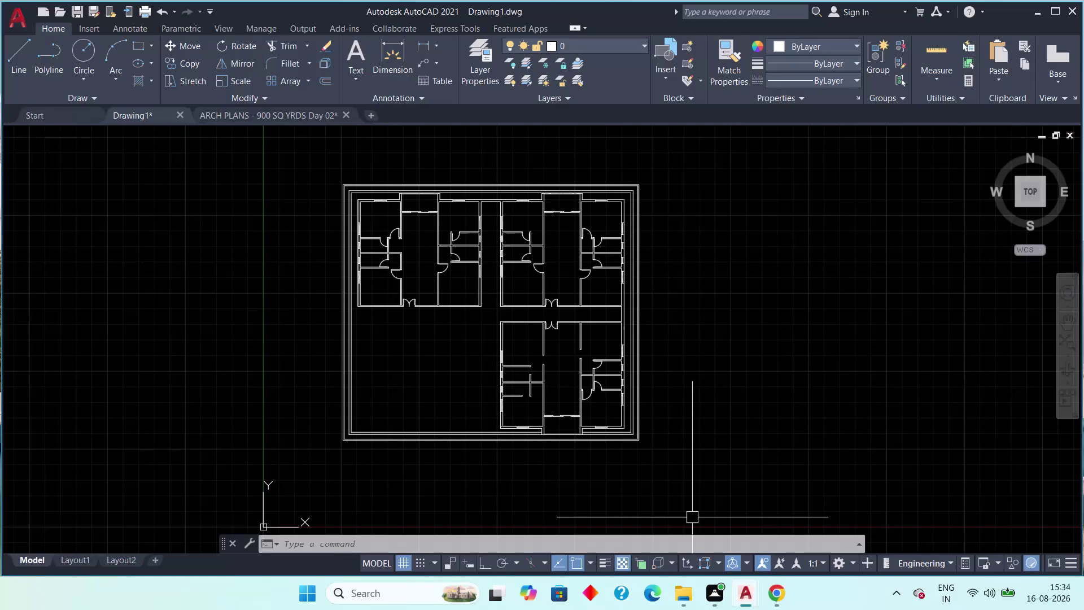
Zoom in on the lower room unit and the bottom boundary wall.
scroll(up, 3)
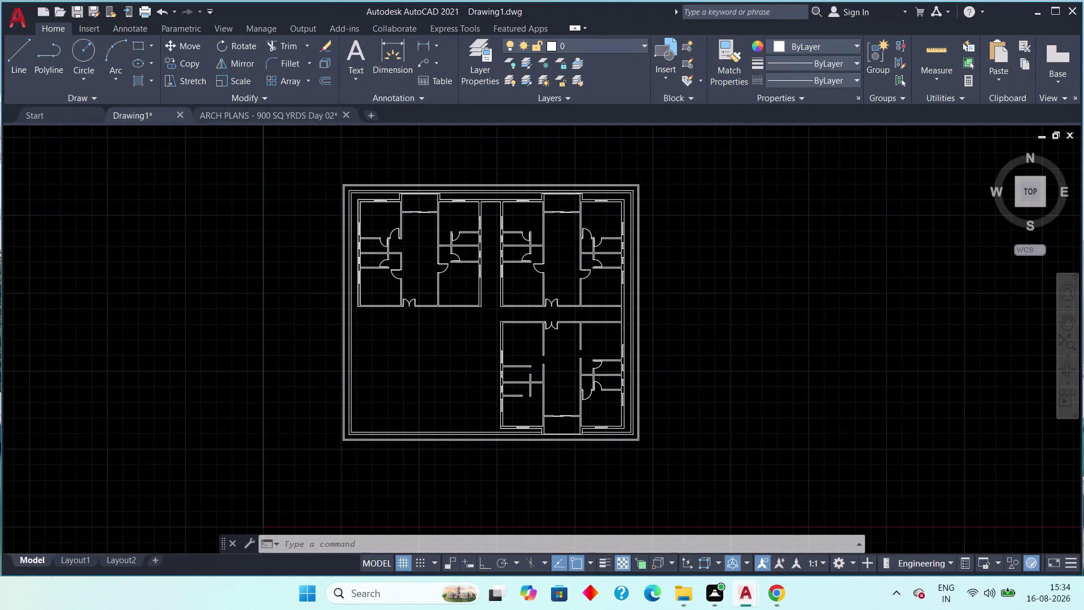
scroll(down, 3)
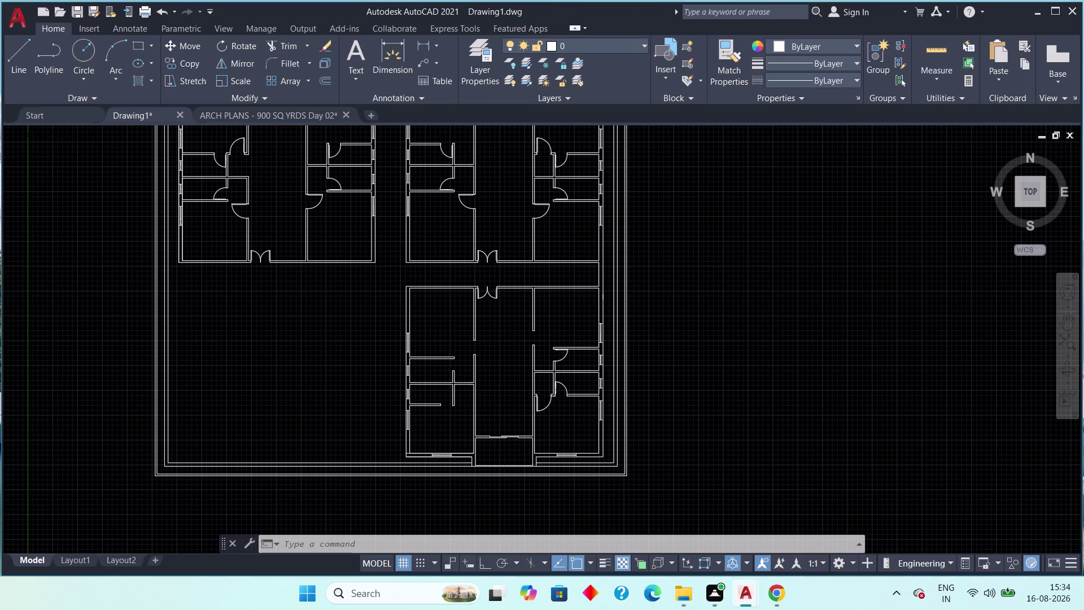
Zoom and pan over the room units and right boundary wall, then zoom back out.
scroll(up, 3)
middle_drag(665, 382, 742, 513)
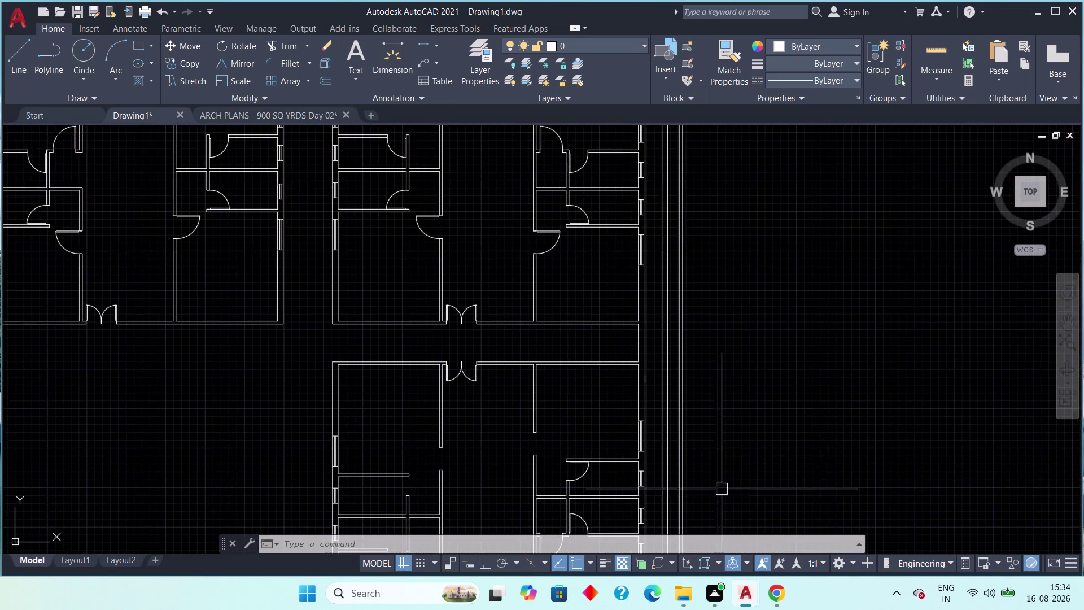
scroll(down, 3)
scroll(up, 3)
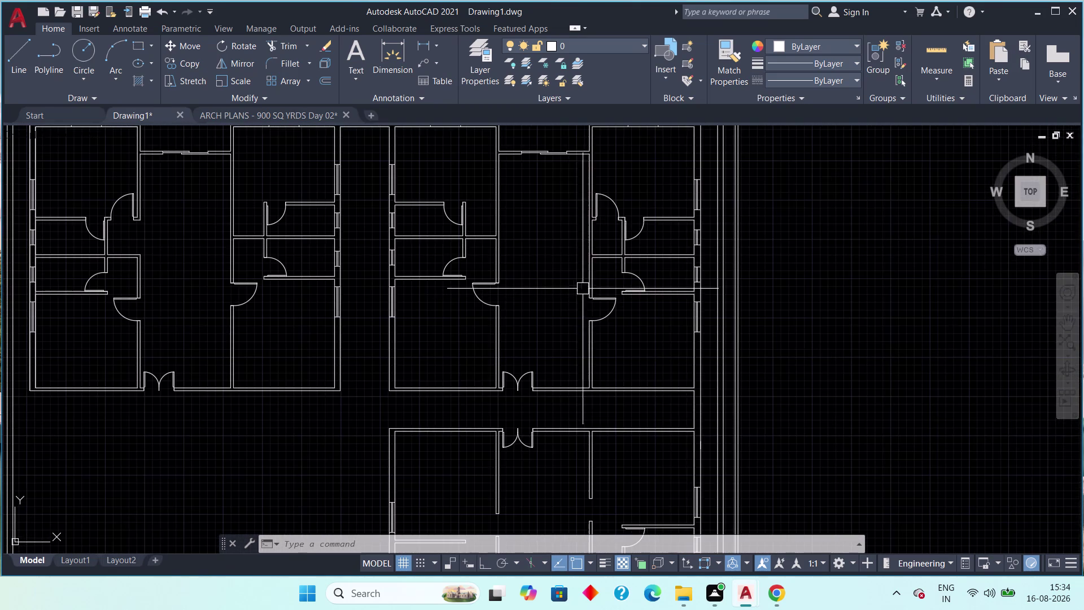
scroll(down, 3)
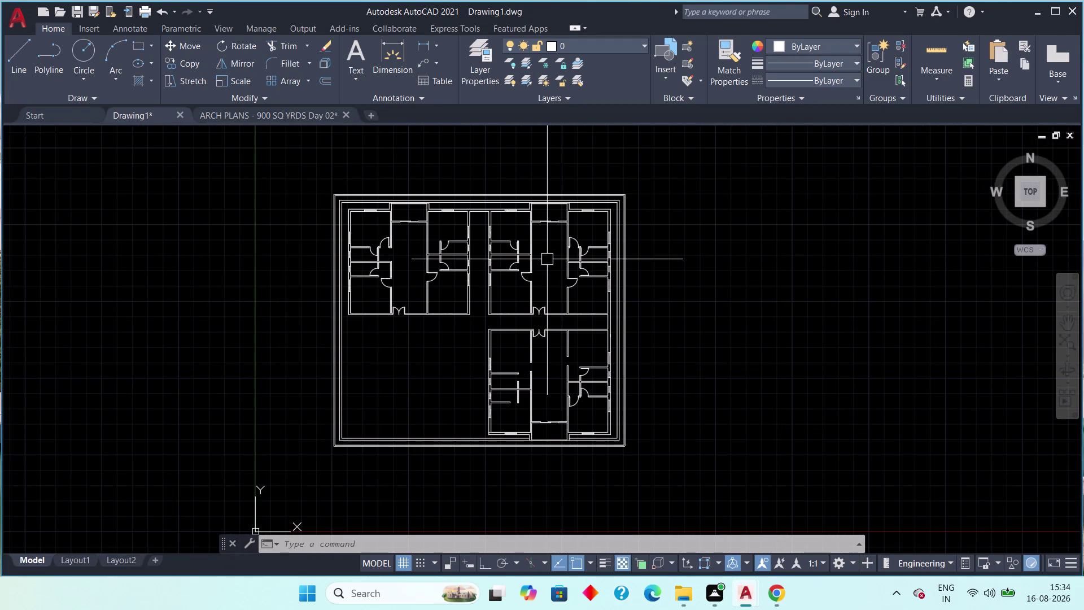